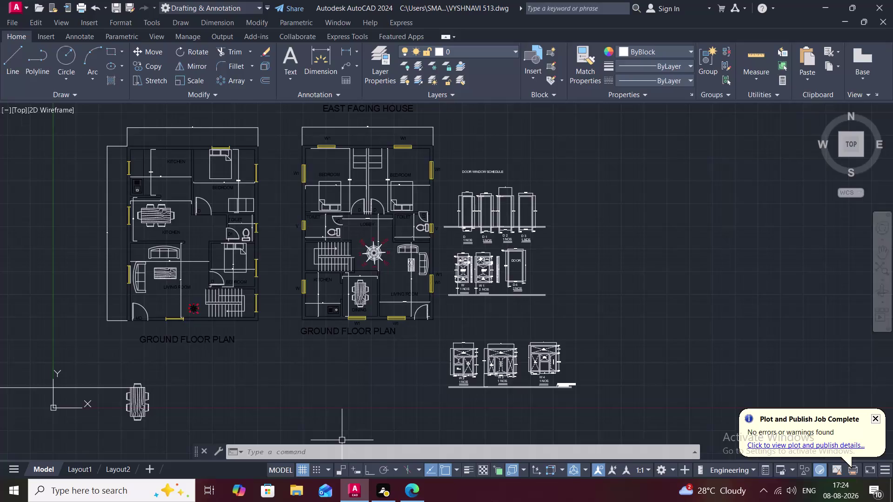
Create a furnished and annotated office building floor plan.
Zoom out on the east-facing house plans and cancel a started LINE command.
scroll(down, 3)
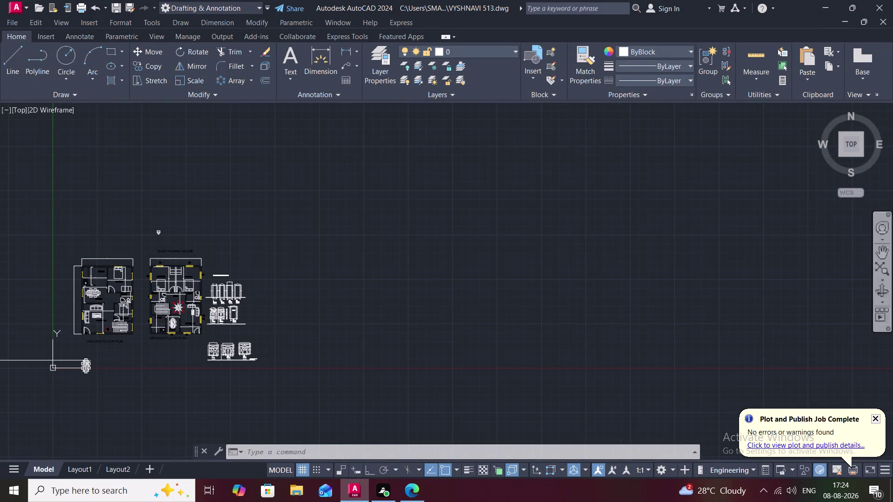
click(11, 53)
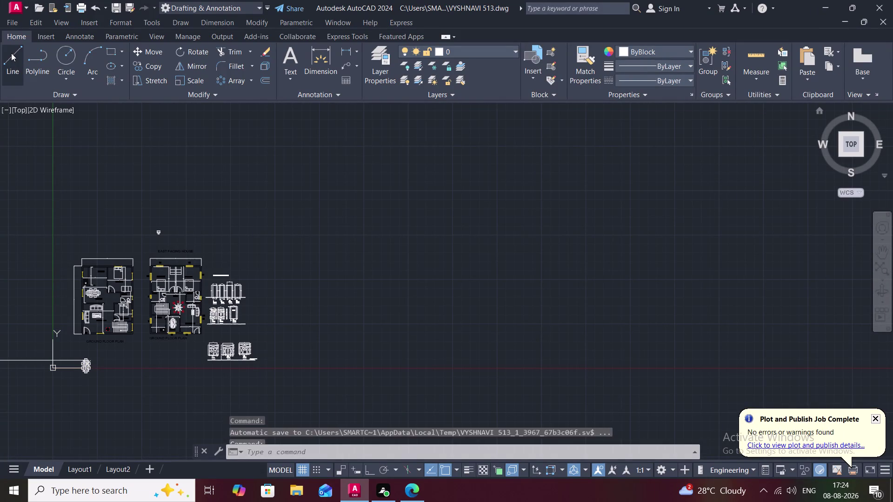
click(12, 36)
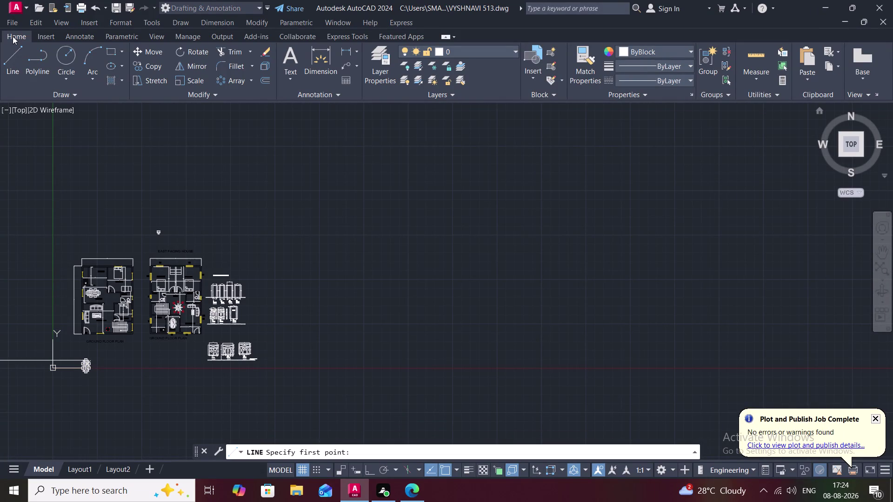
Minimise the ribbon, then quit AutoCAD, saving the house-plan drawing's changes.
double_click(12, 36)
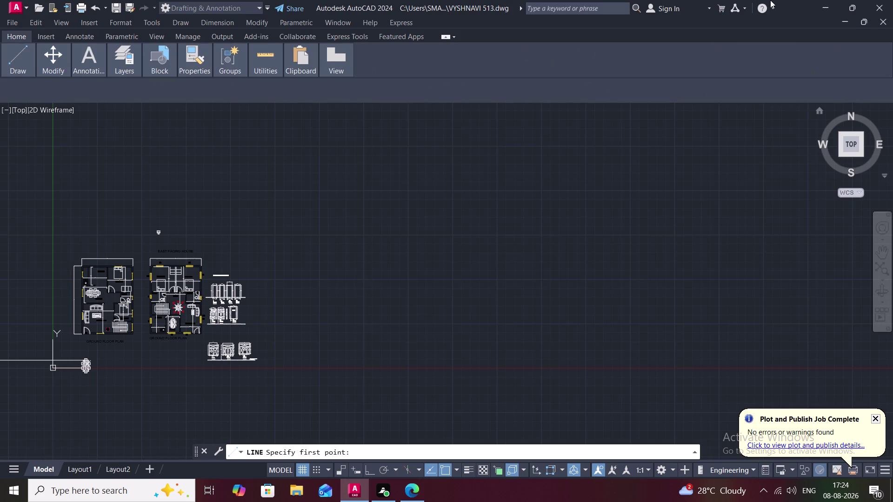